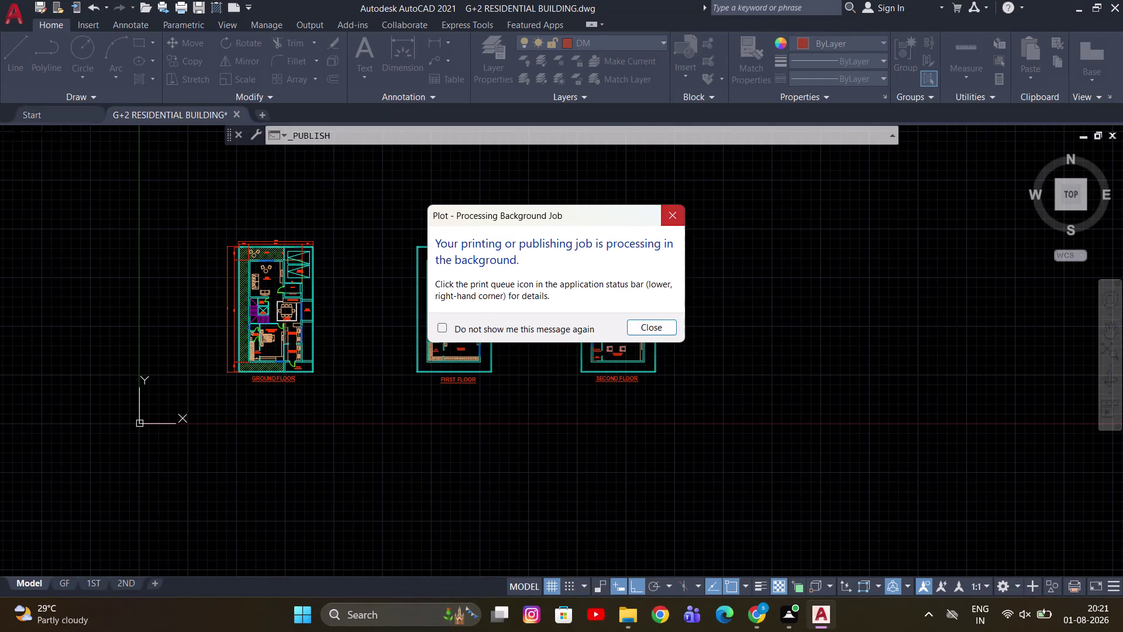
Close the Plot - Processing Background Job notice so the ground, first and second floor plans finish publishing.
scroll(up, 3)
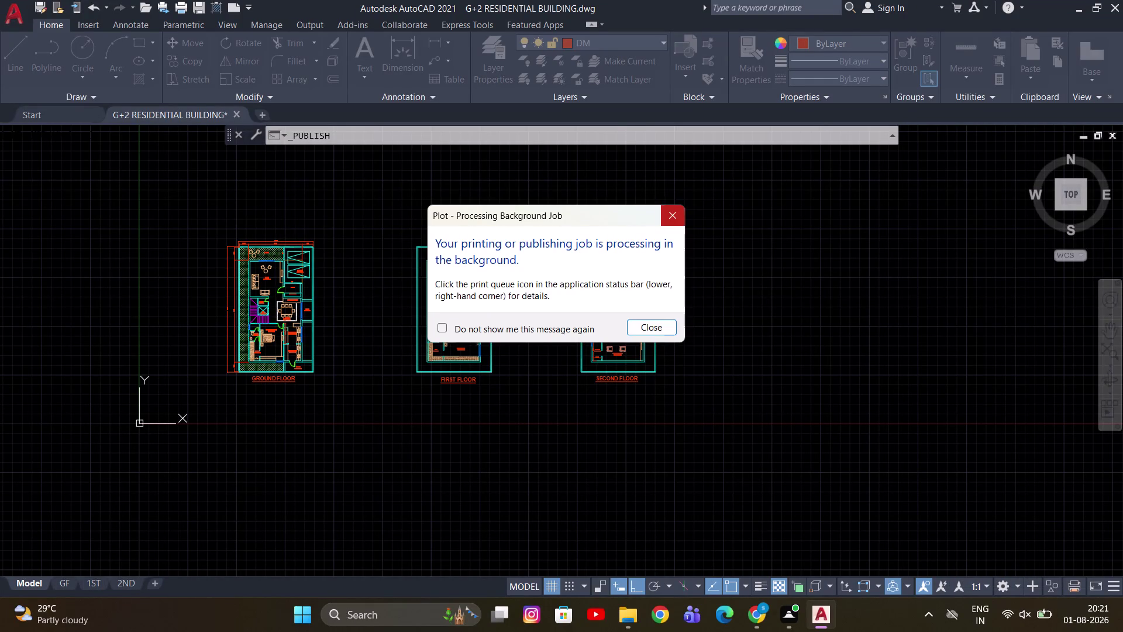
click(672, 218)
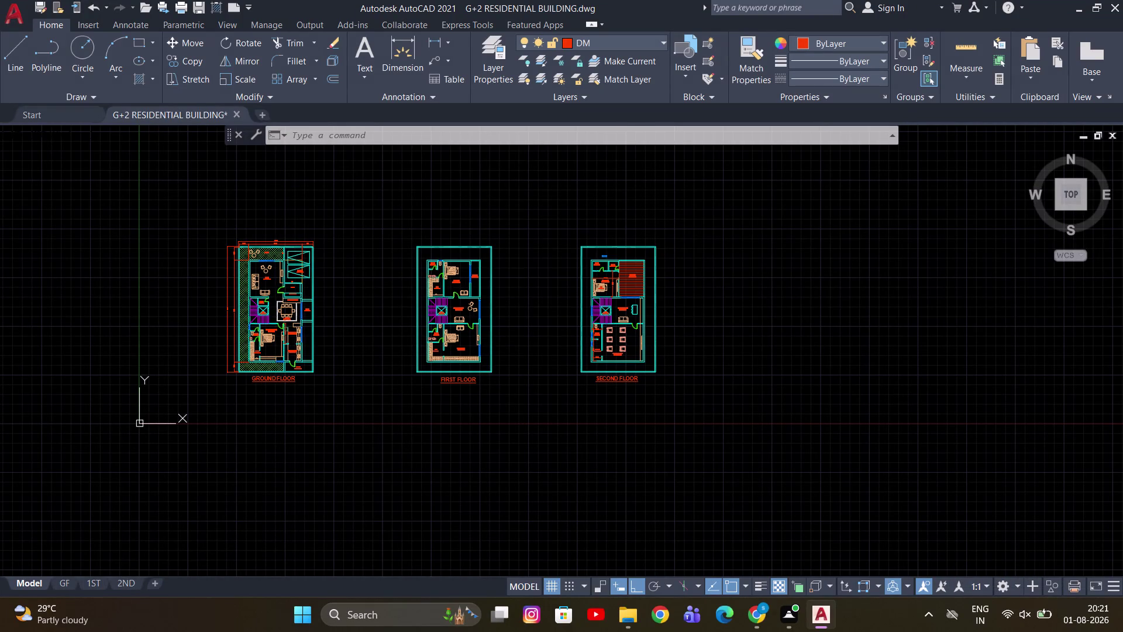
click(956, 391)
click(764, 294)
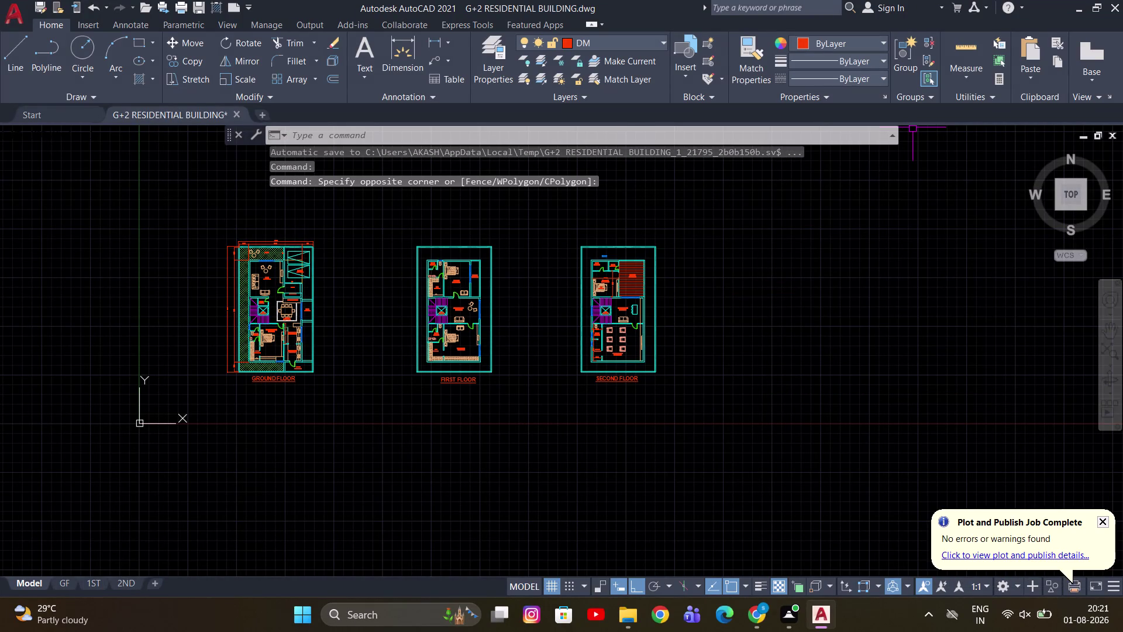
scroll(down, 3)
Save As over the existing G+2 RESIDENTIAL BUILDING DWG, confirm replacing it, then exit AutoCAD.
click(0, 2)
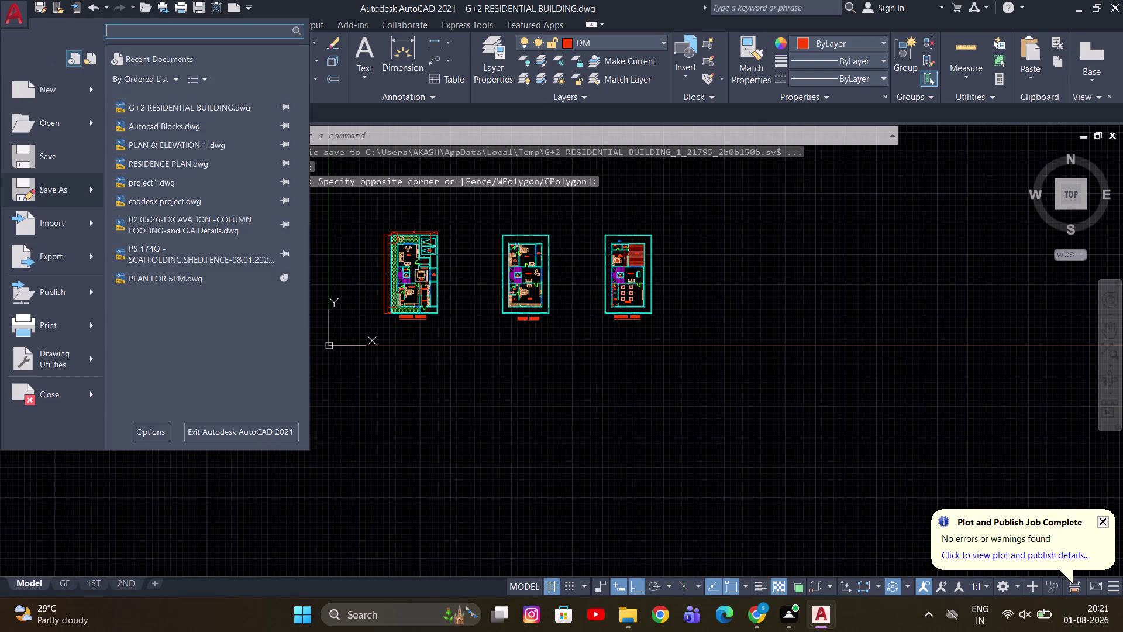
click(62, 185)
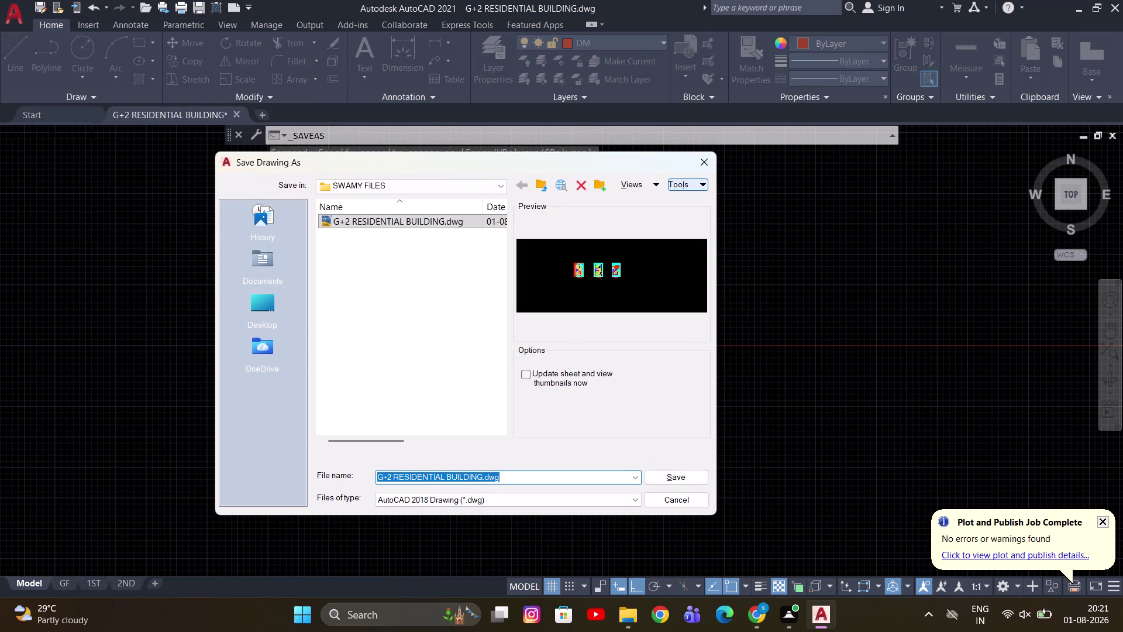
click(704, 166)
click(12, 15)
click(60, 151)
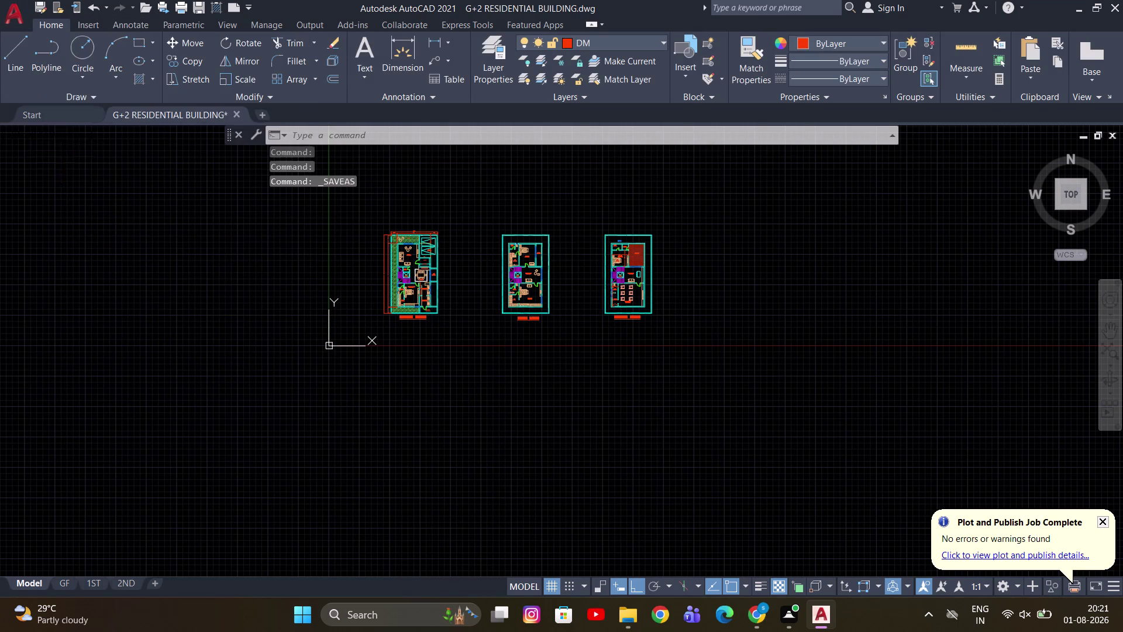
click(1122, 3)
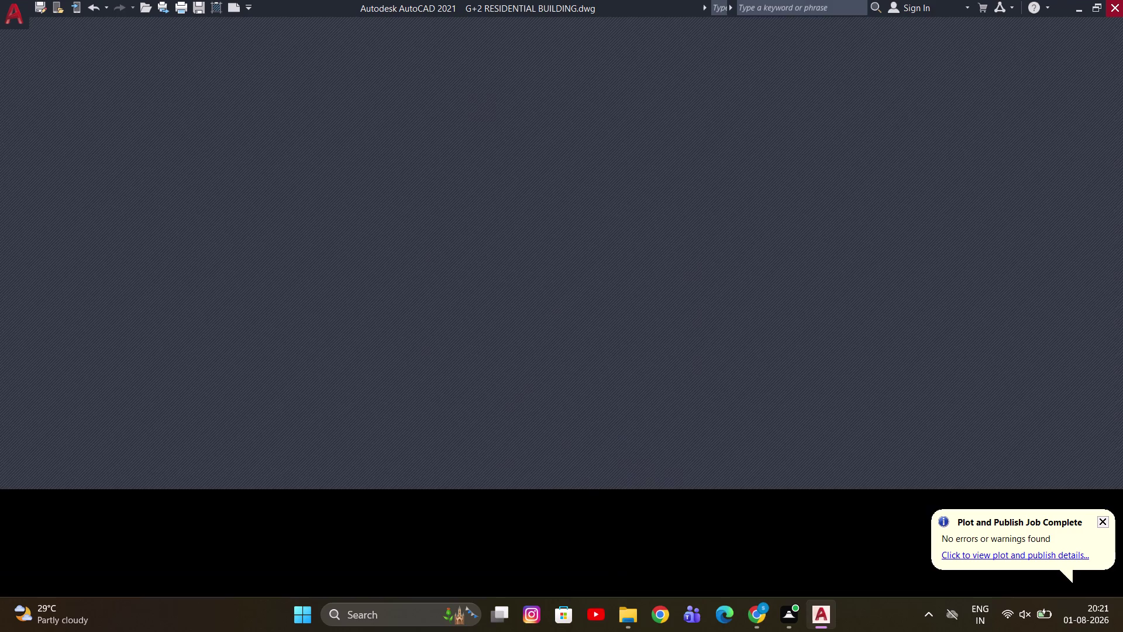